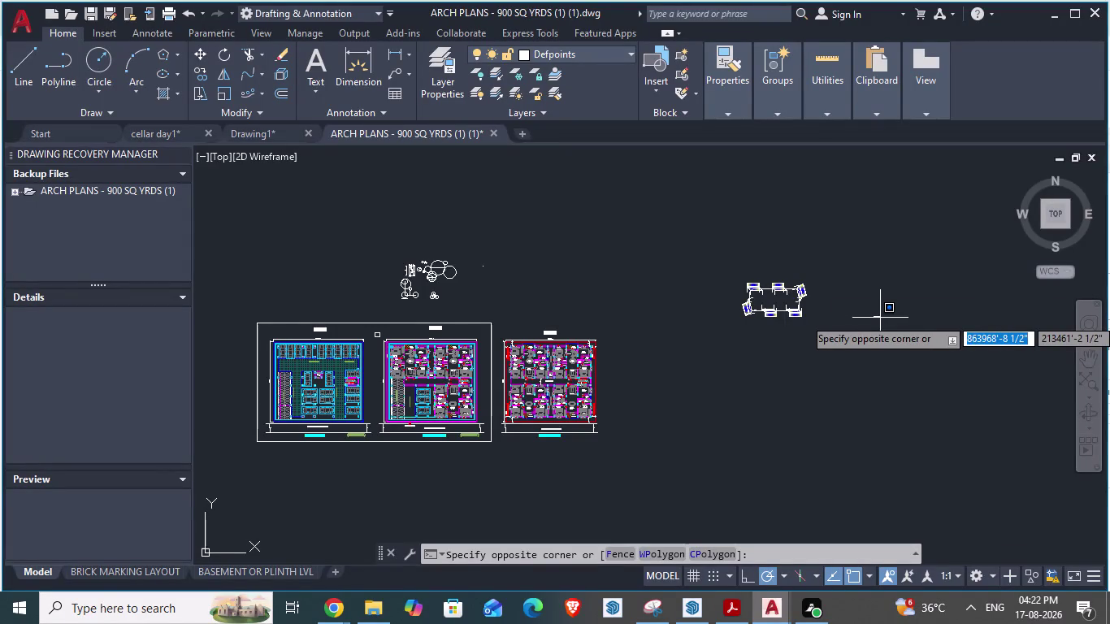
Close the selection window around the six-chair table block to select the array.
click(775, 455)
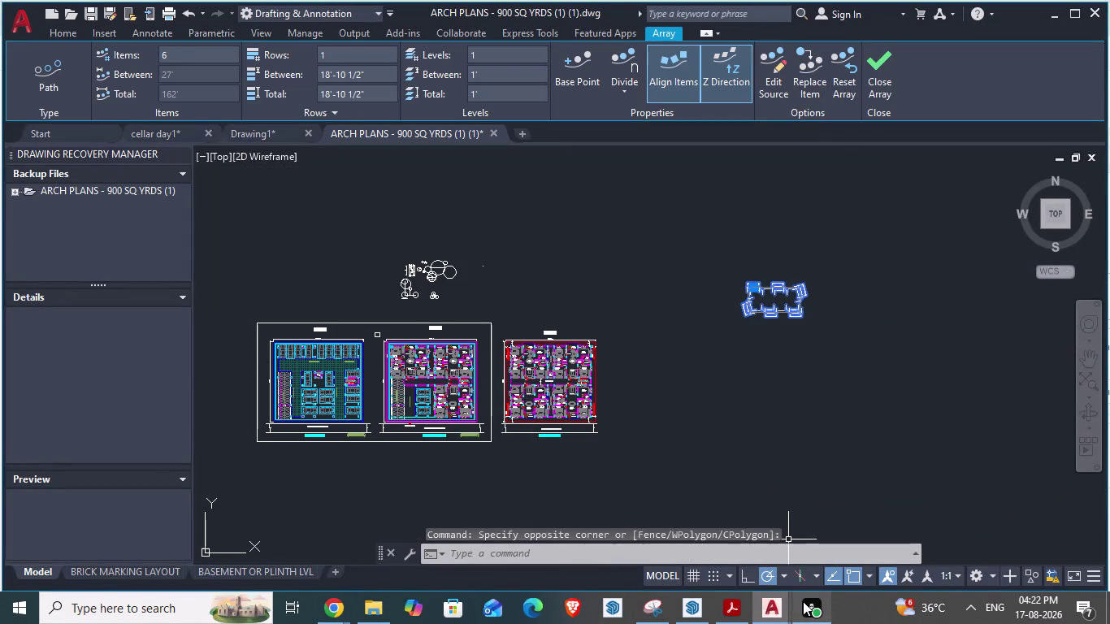